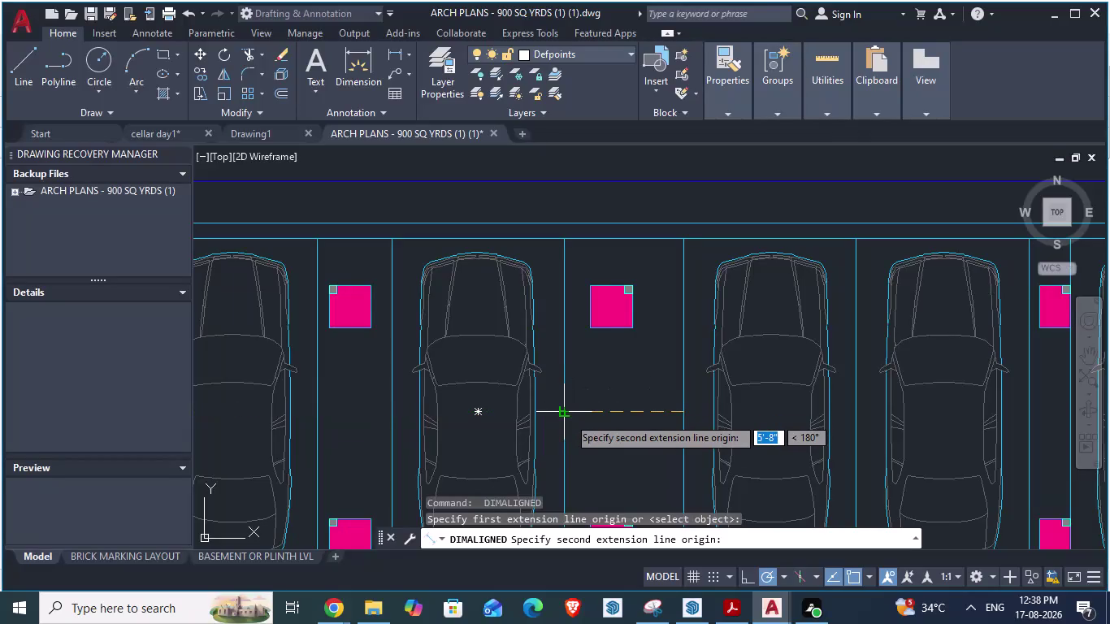
Open the Windows task switcher with Alt+Tab while the aligned dimension awaits its second point.
key(alt+Tab)
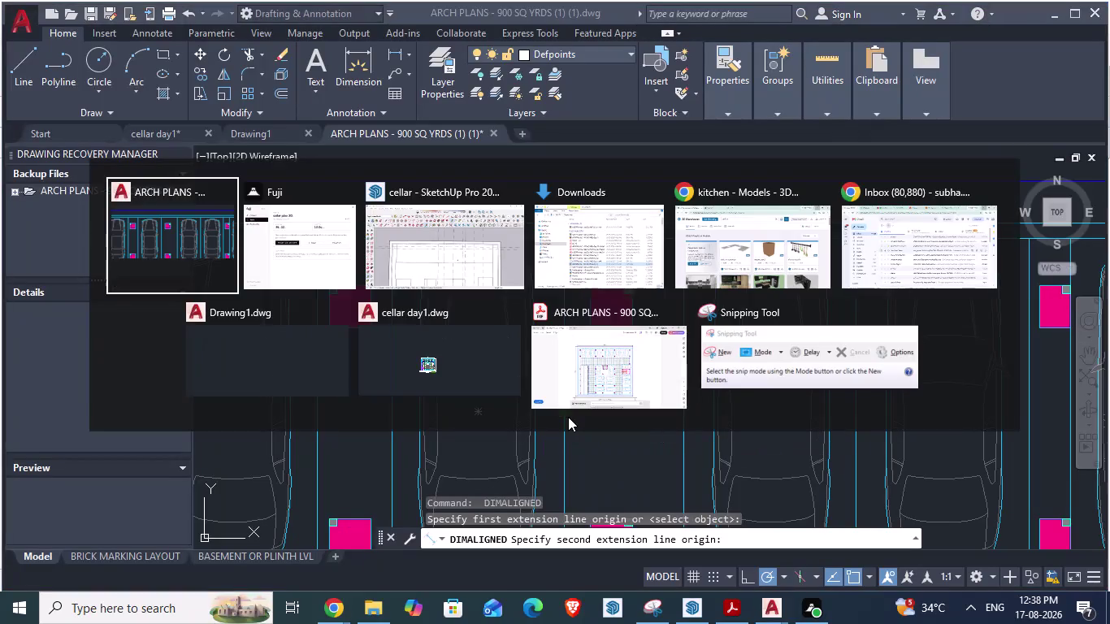